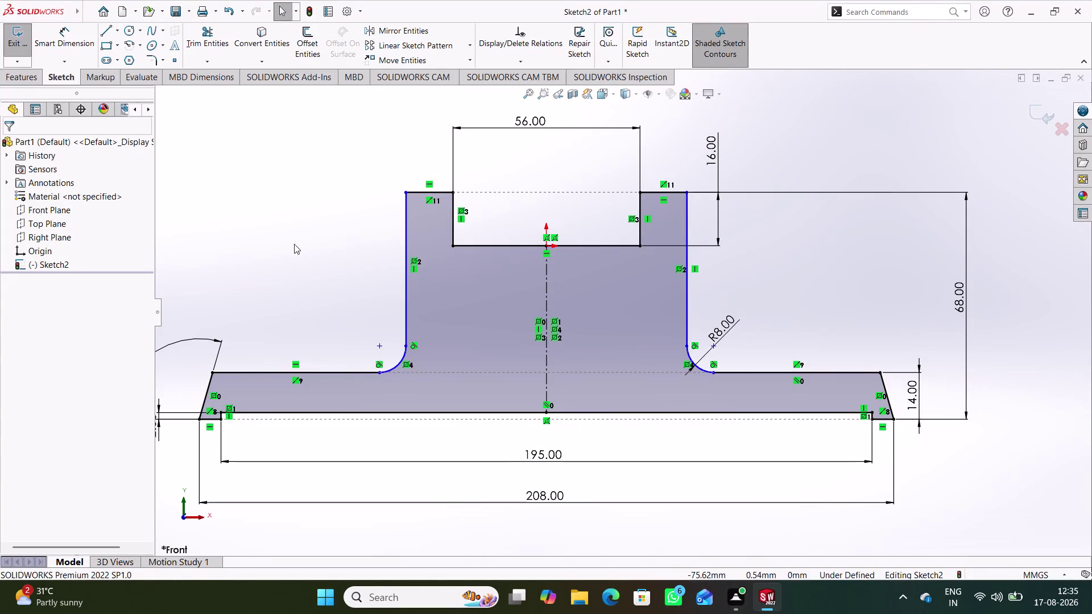
Dimension the stem's top corners at 100 mm, placed above the profile, fully defining the sketch.
right_drag(294, 244, 275, 136)
click(406, 191)
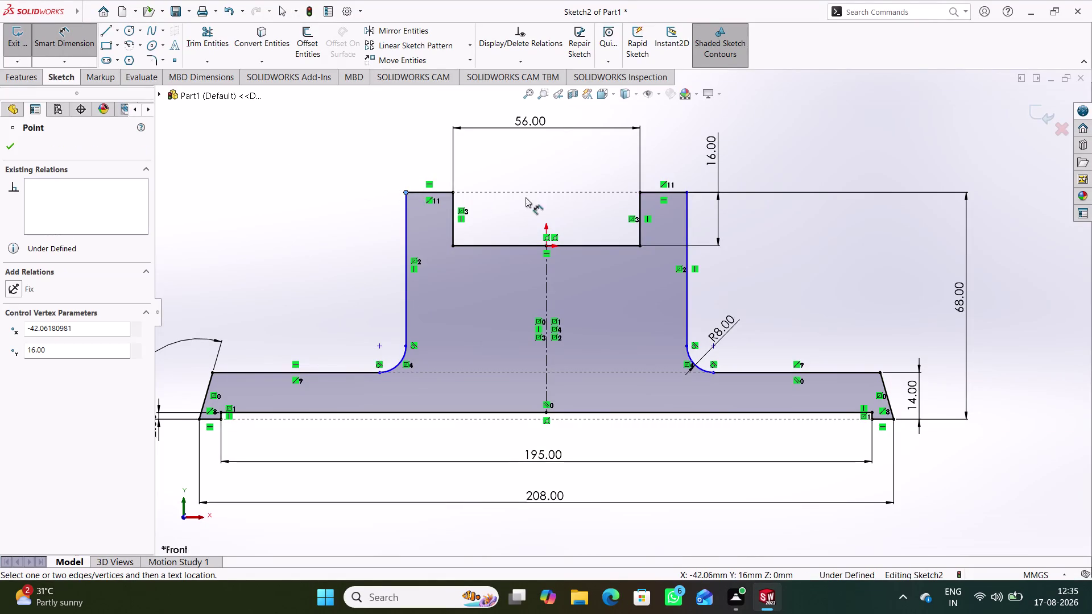
click(688, 193)
scroll(up, 3)
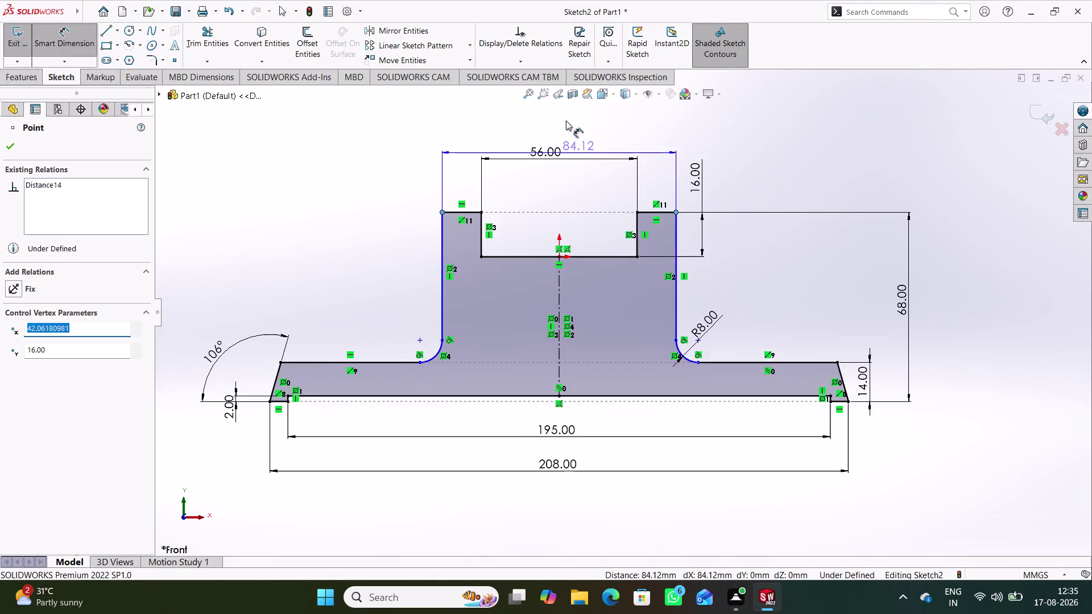
scroll(up, 3)
scroll(down, 3)
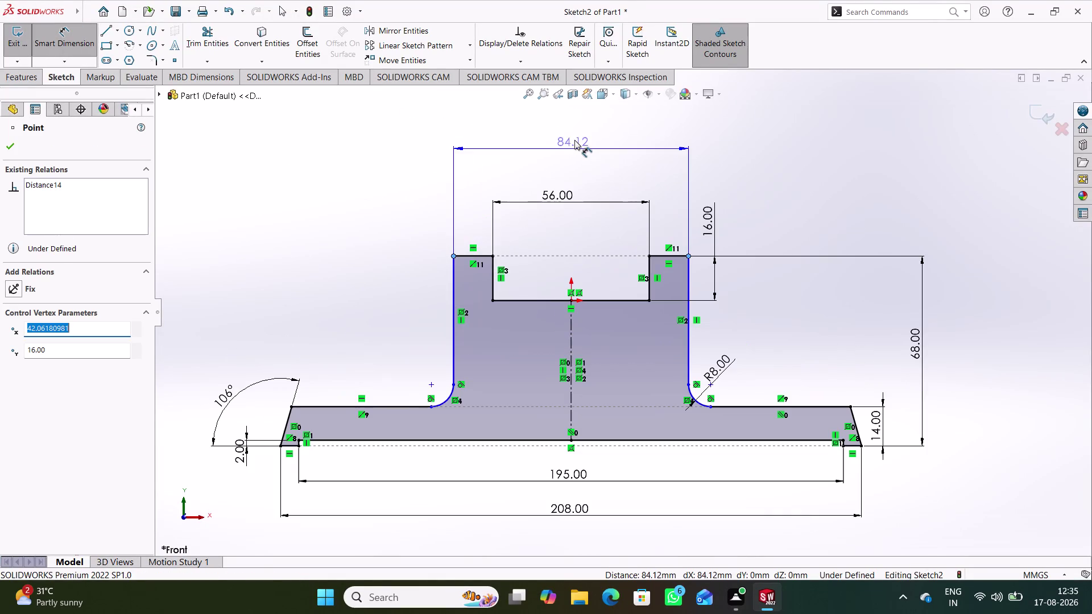
click(565, 170)
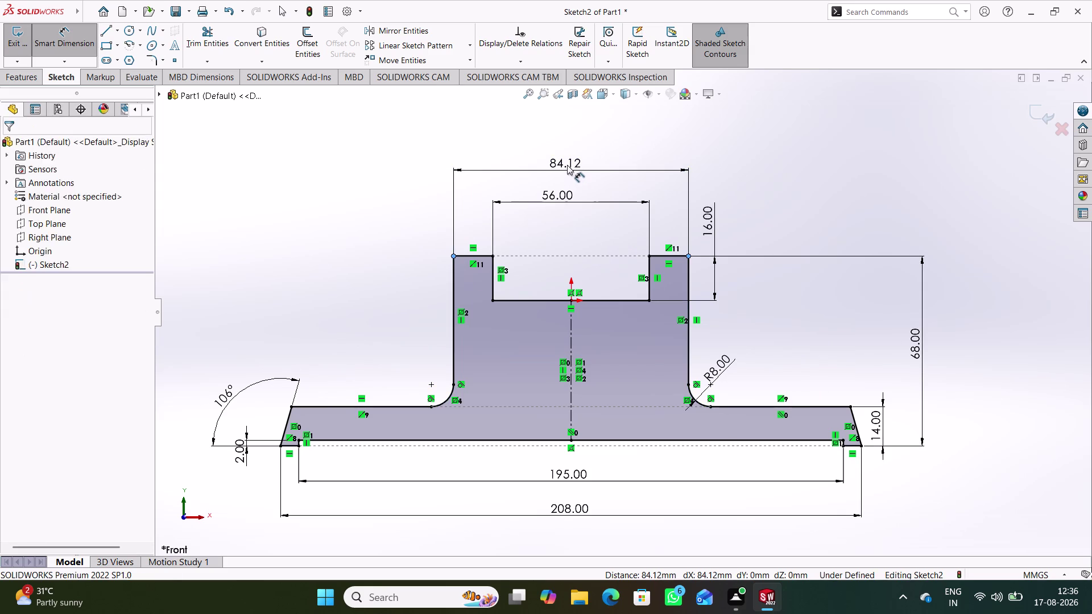
text(100)
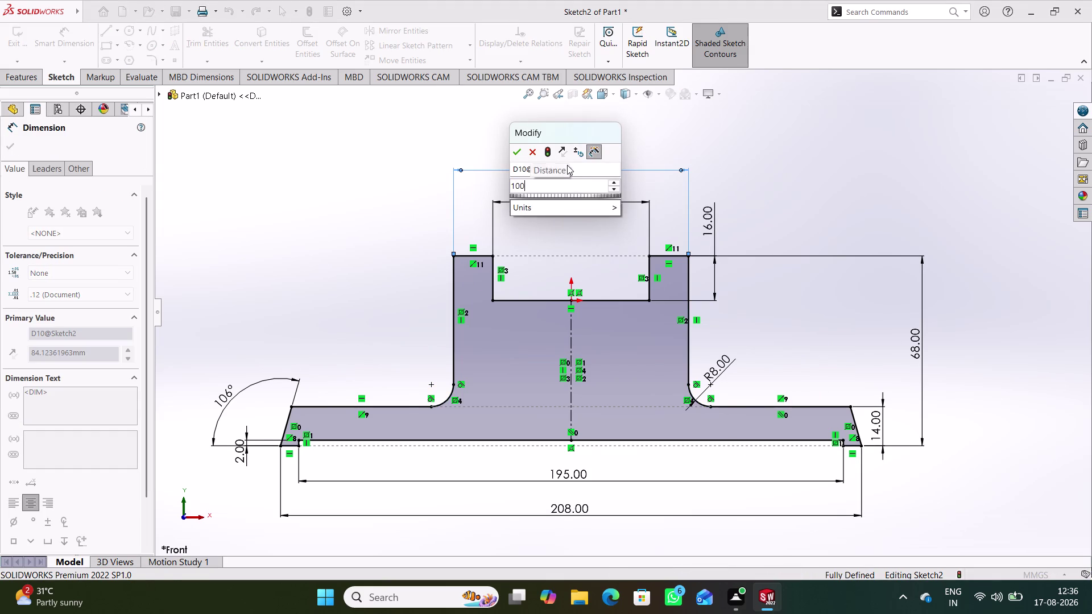
key(Return)
click(777, 159)
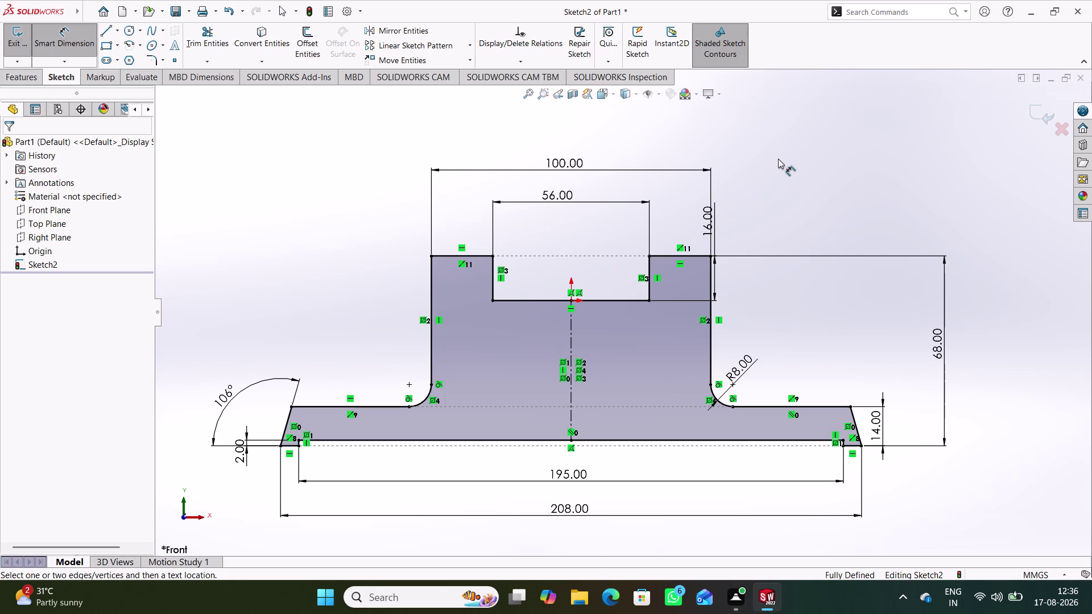
drag(449, 254, 451, 246)
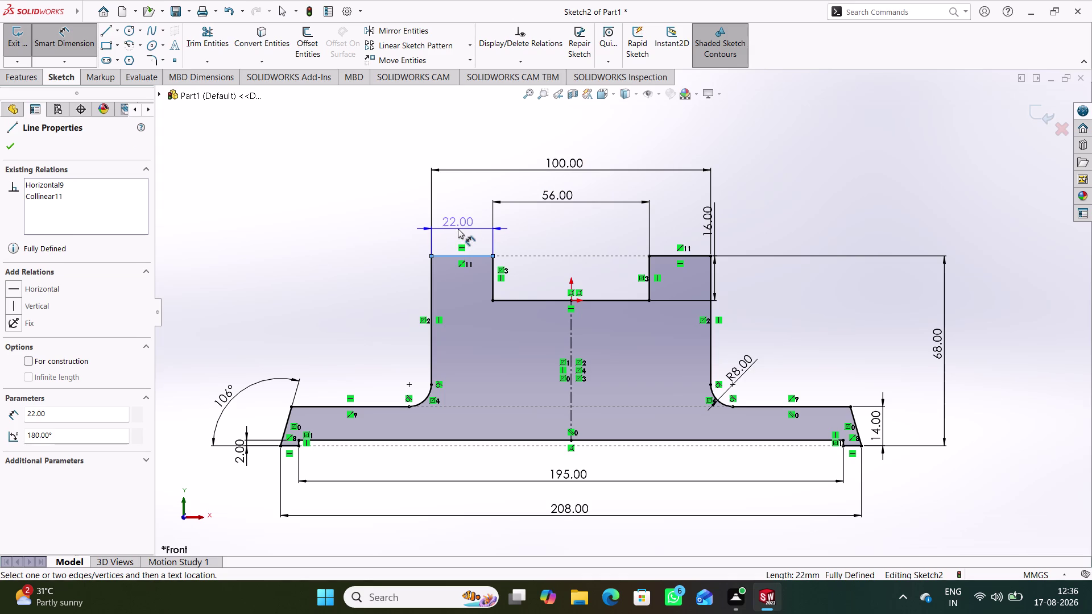
click(68, 30)
click(298, 175)
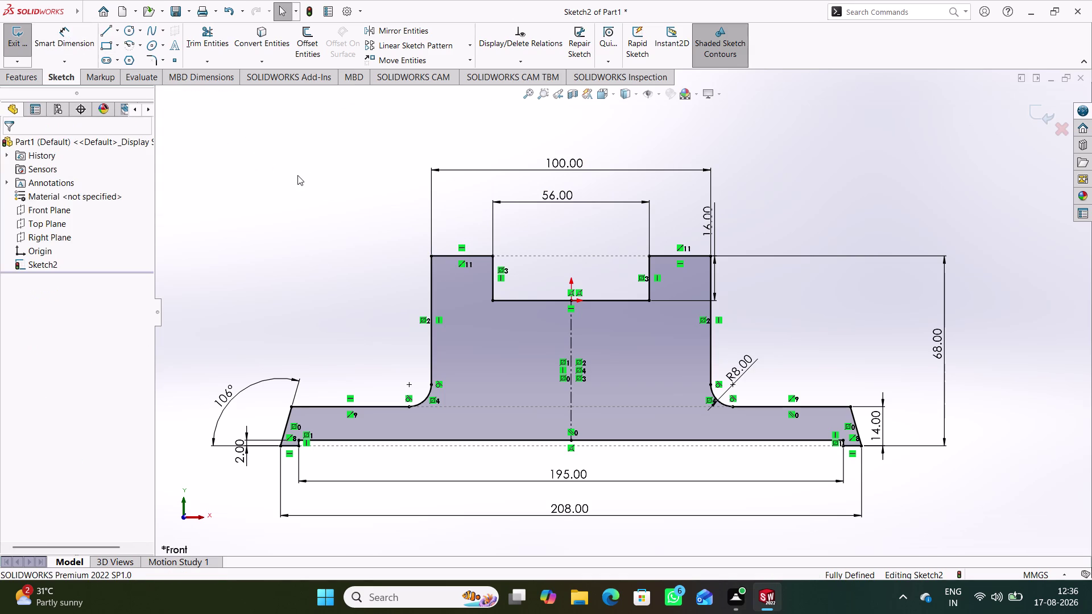
Change the top-width dimension from 100.00 to 120 mm.
click(77, 40)
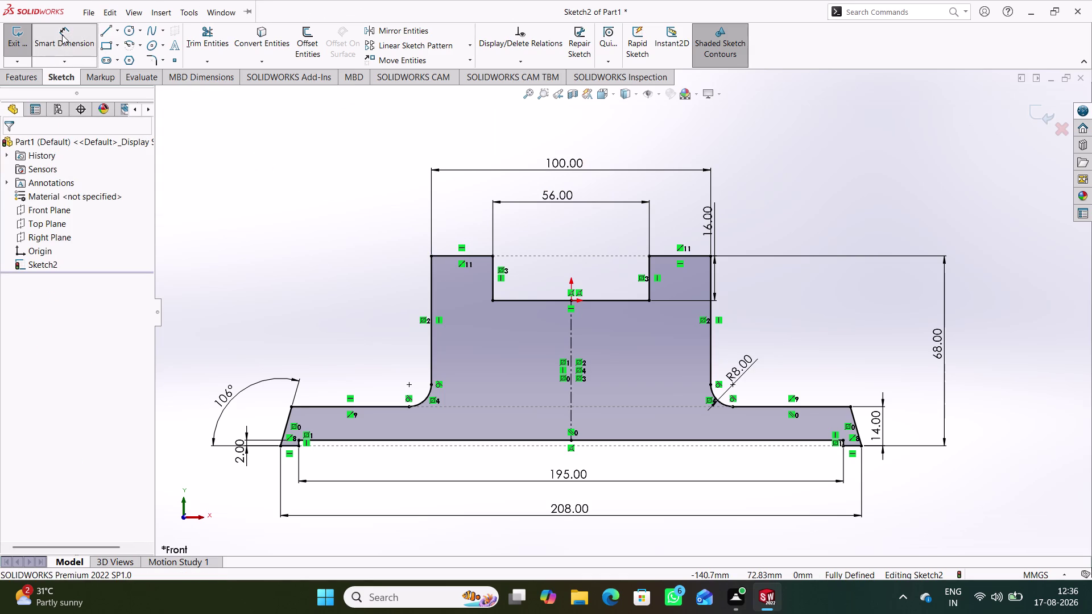
click(62, 34)
double_click(553, 162)
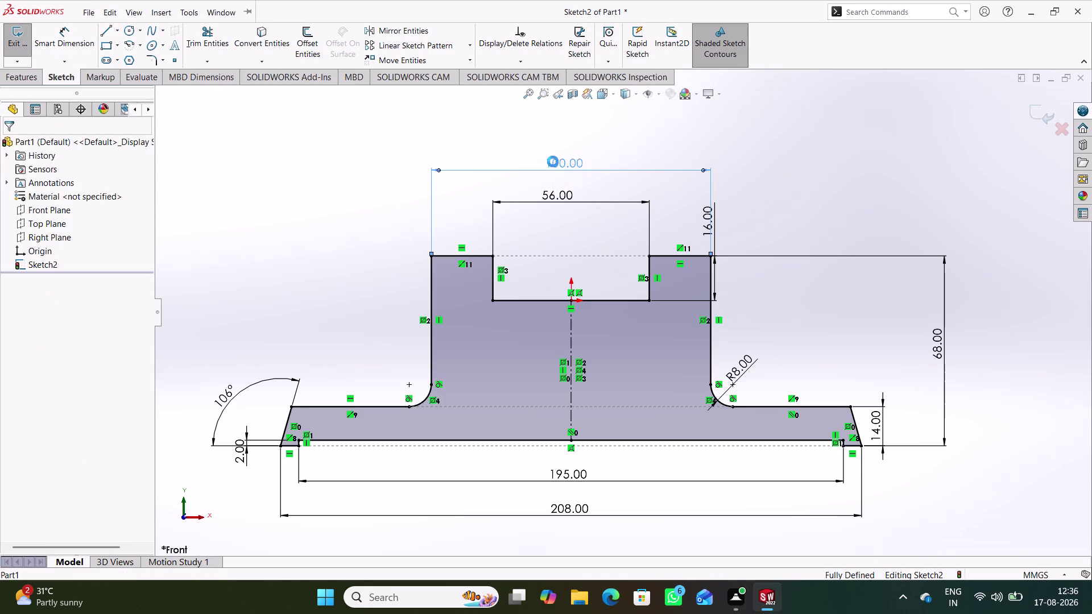
text(1)
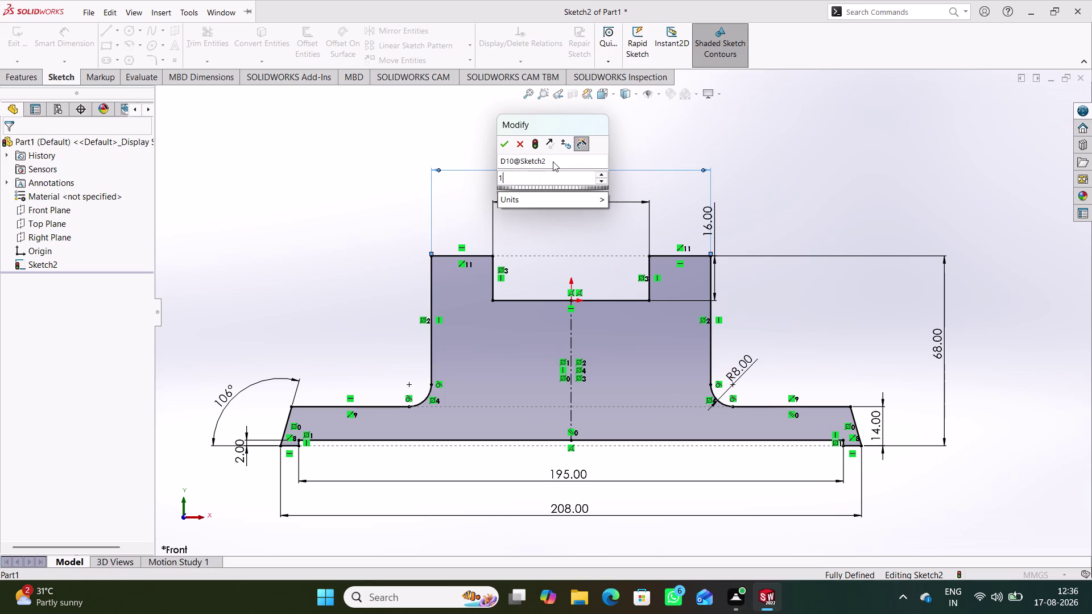
text(20)
key(Return)
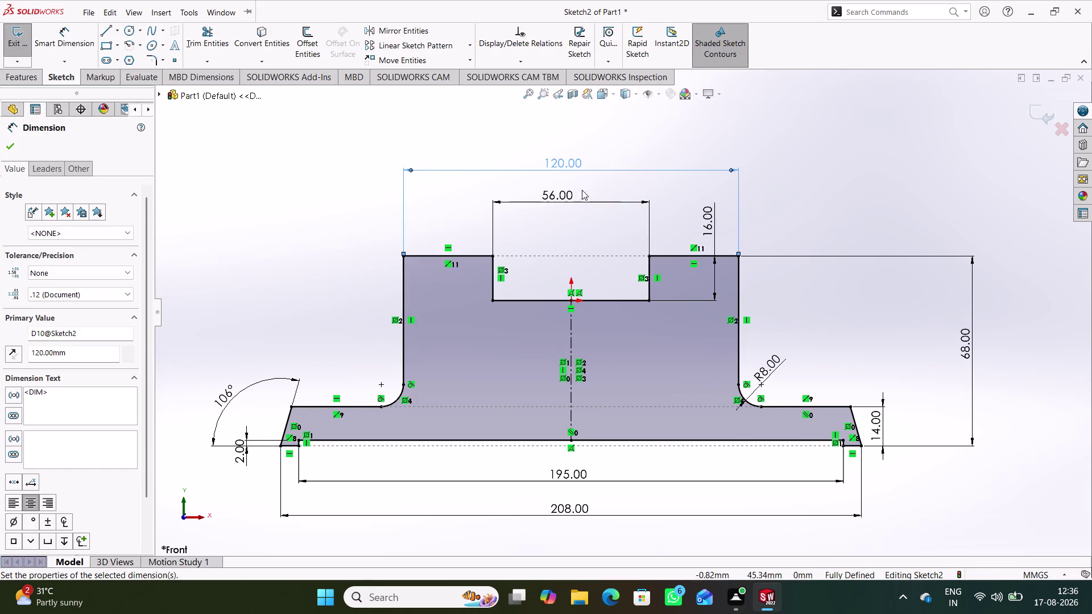
click(285, 284)
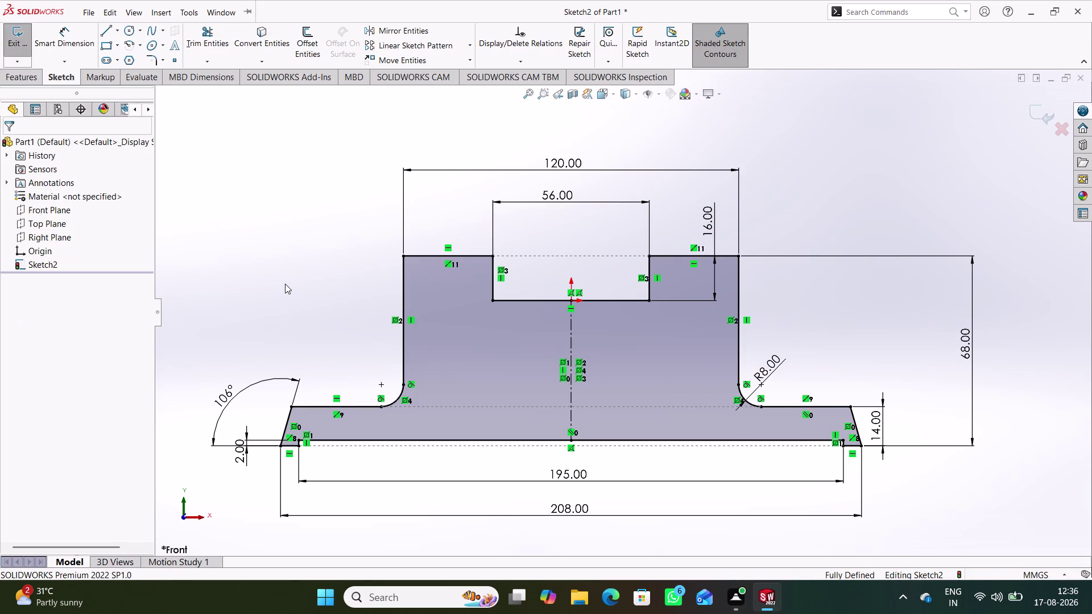